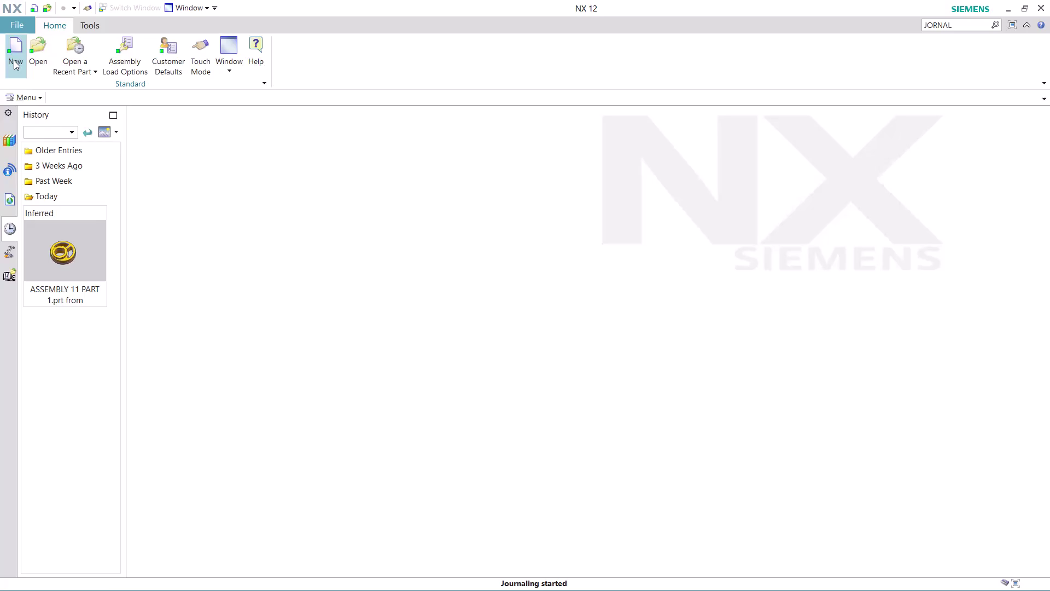
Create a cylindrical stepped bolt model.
Create the new part model8.prt from the Model template and start Insert > Sketch.
click(14, 61)
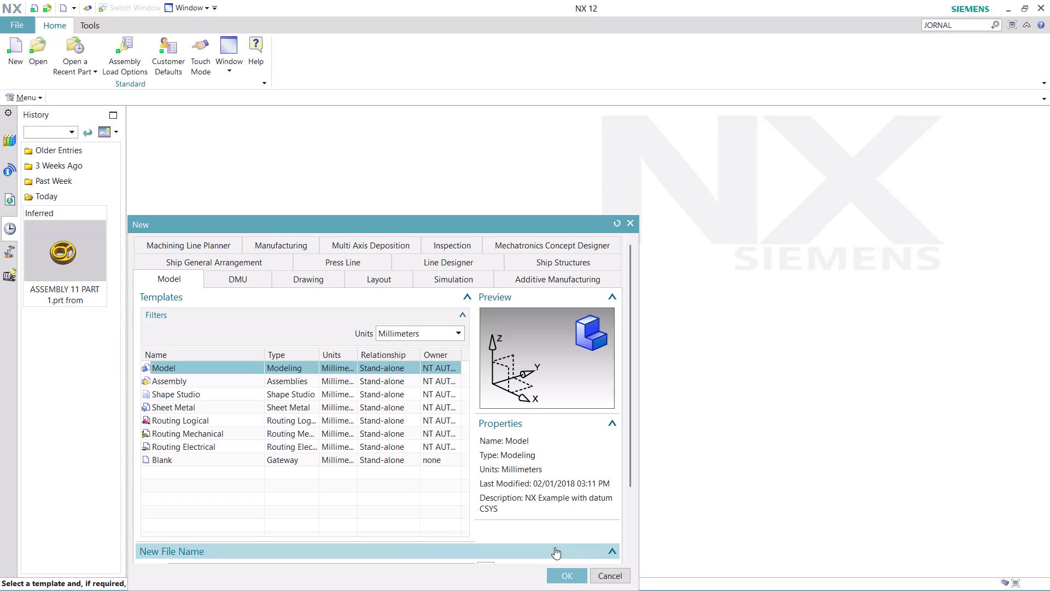
click(562, 570)
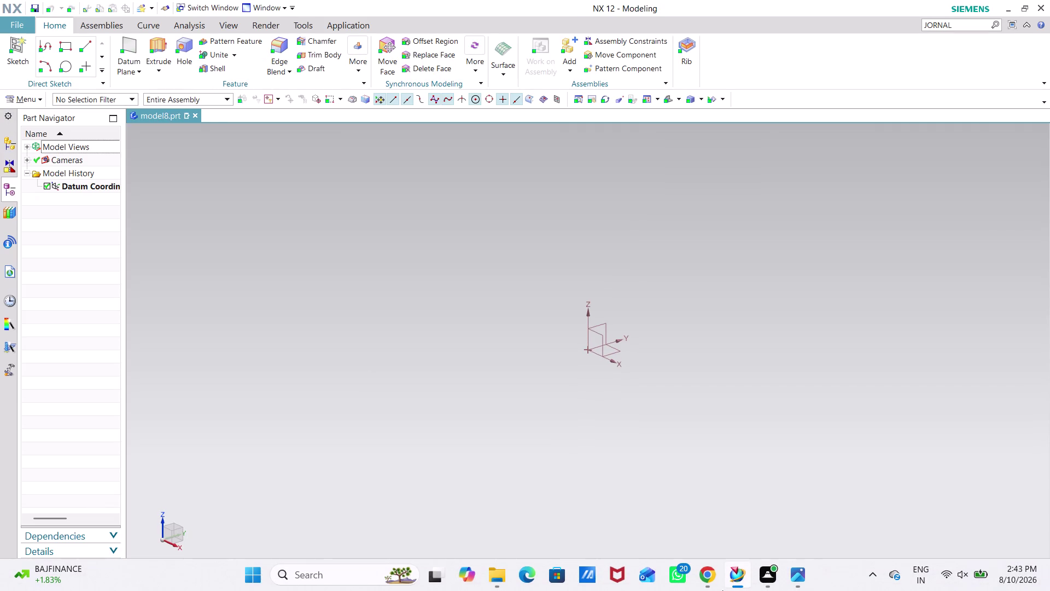
click(31, 101)
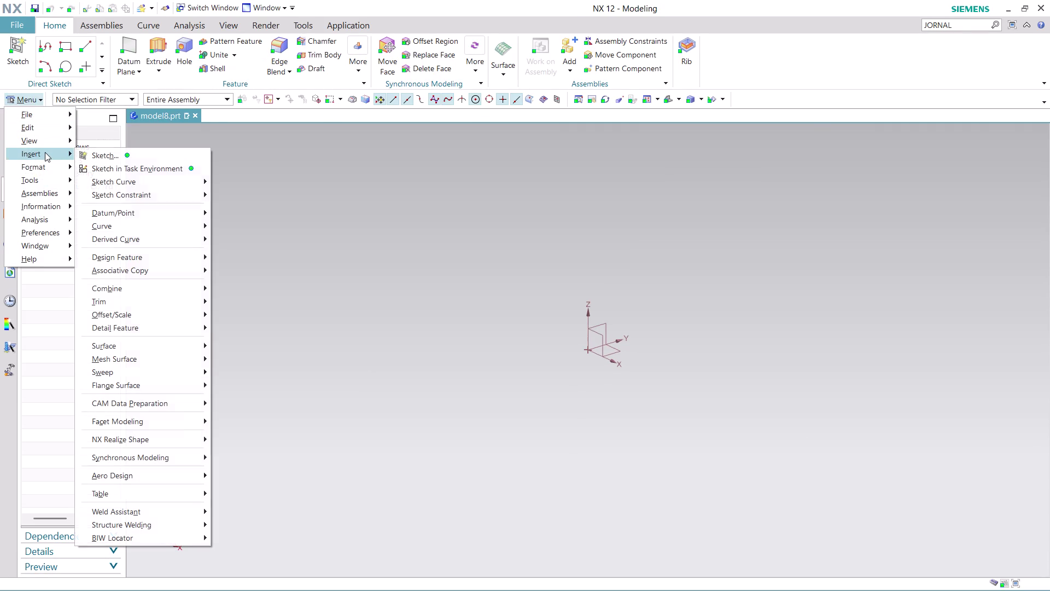
click(164, 169)
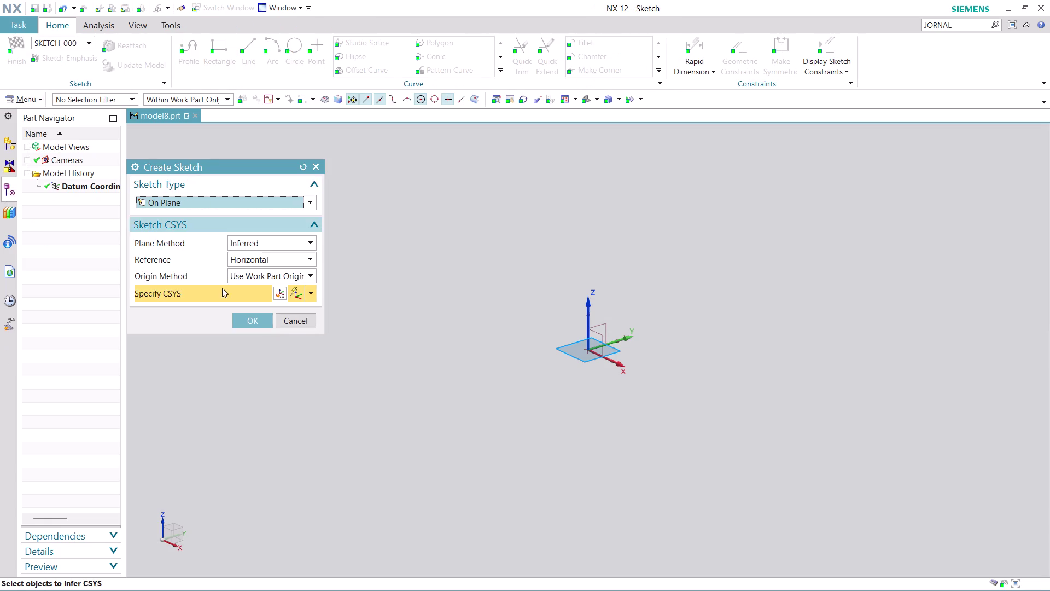
Place the sketch on a new XY plane, set its horizontal reference, origin at datum origin.
click(310, 240)
click(291, 268)
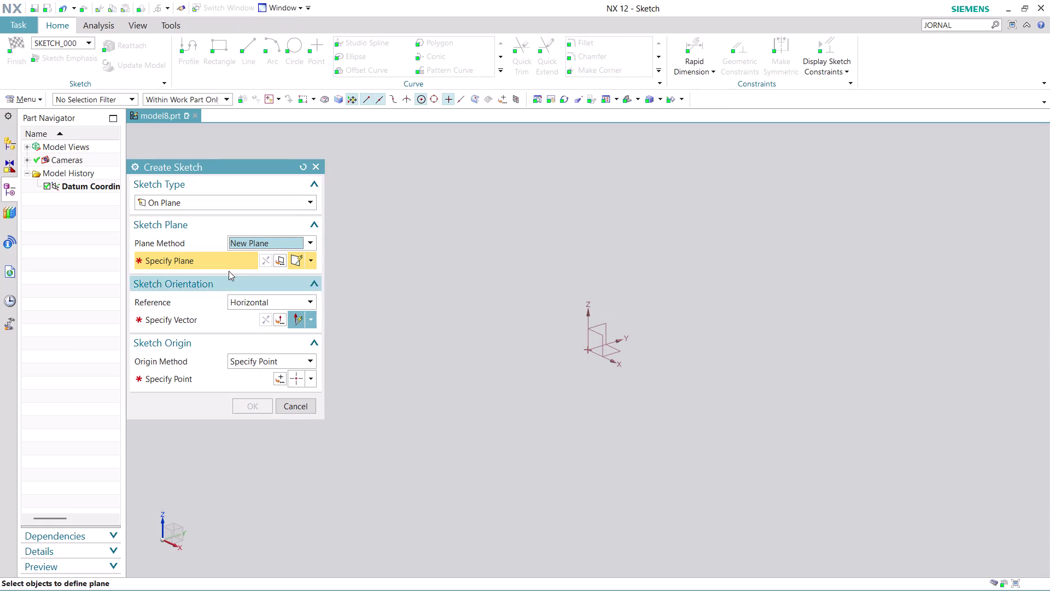
click(621, 350)
click(217, 312)
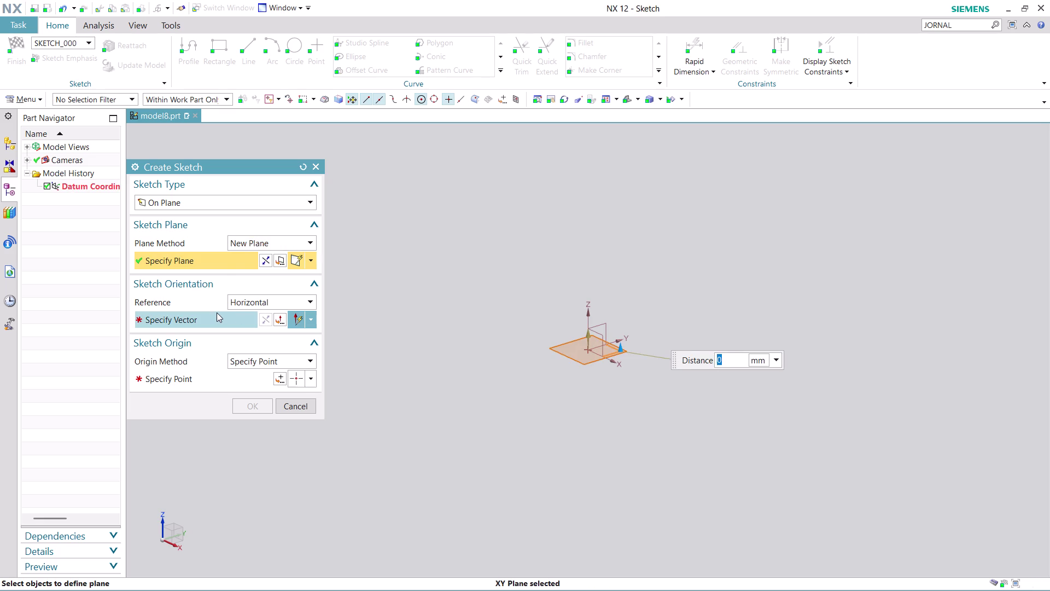
click(614, 341)
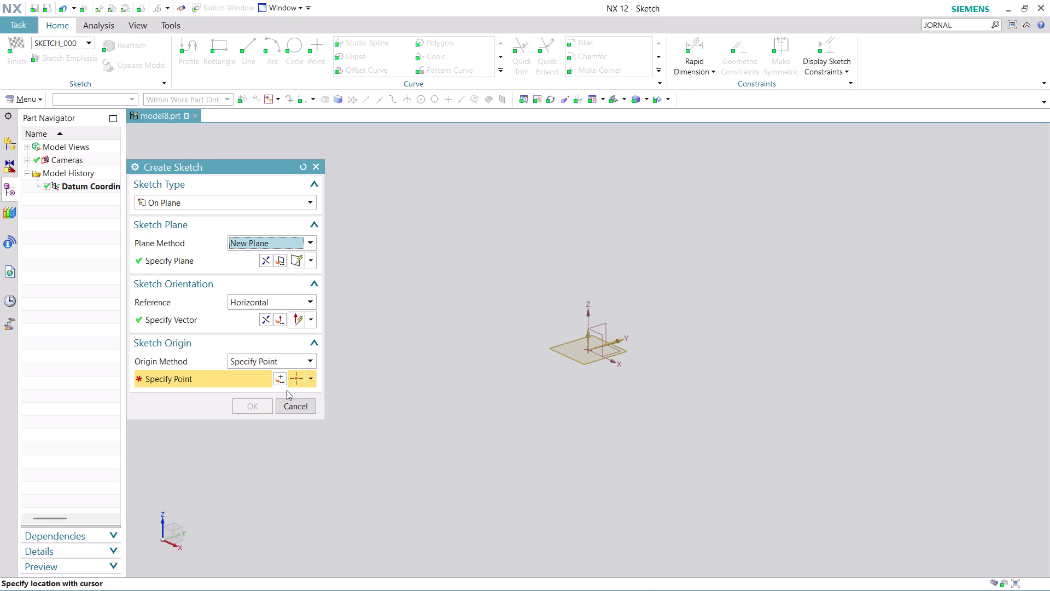
click(283, 382)
click(260, 394)
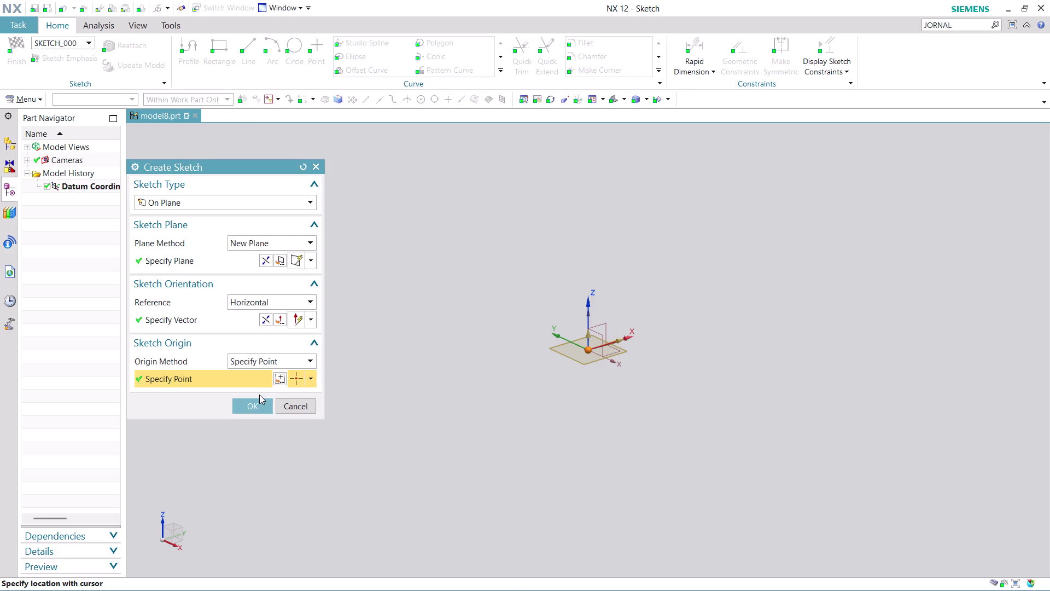
click(249, 402)
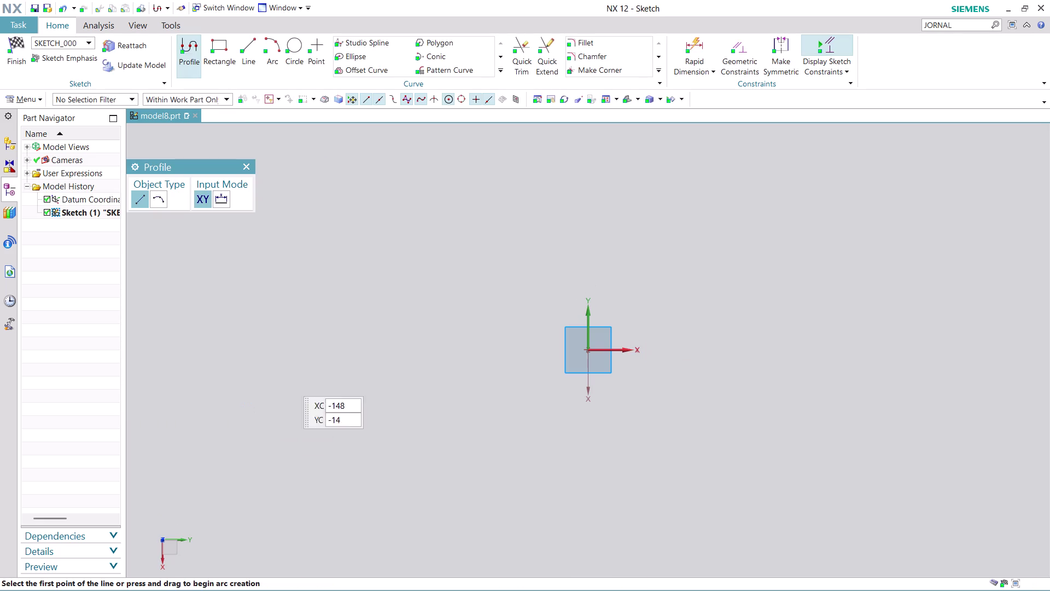